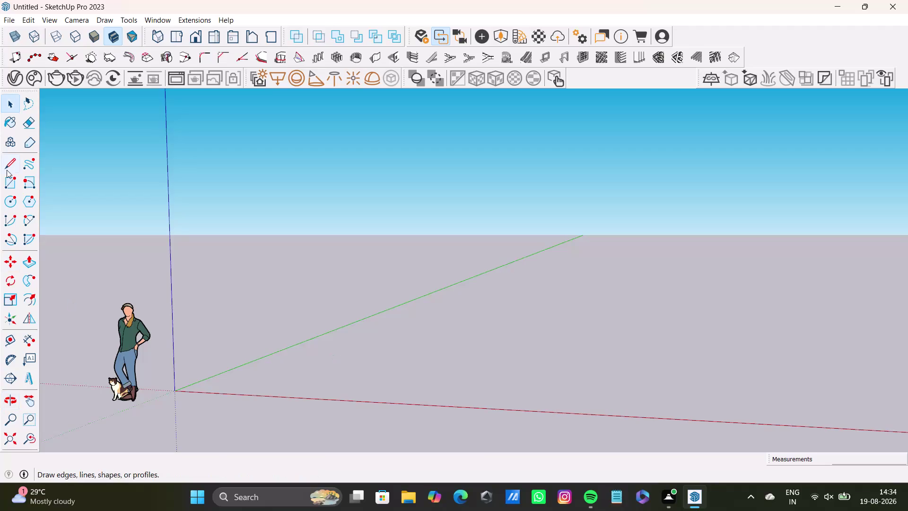
Start a rectangle at the origin on the ground plane.
click(11, 184)
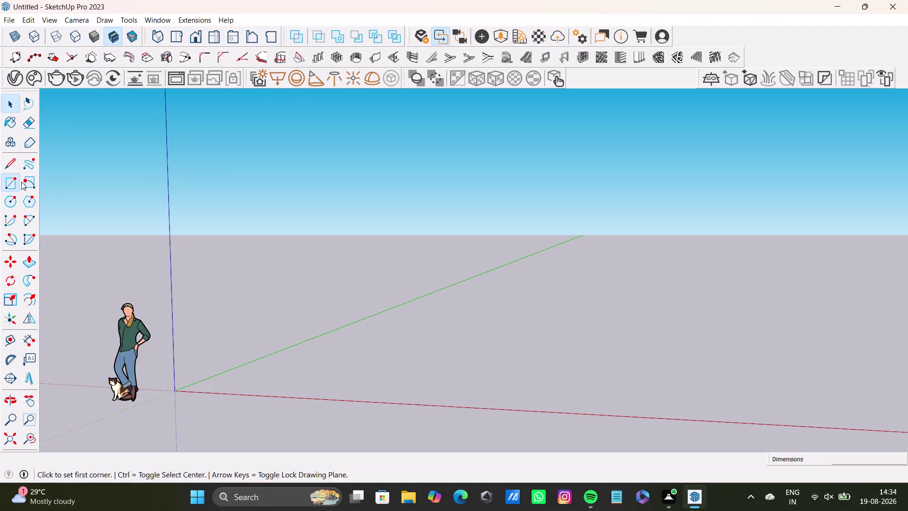
click(177, 389)
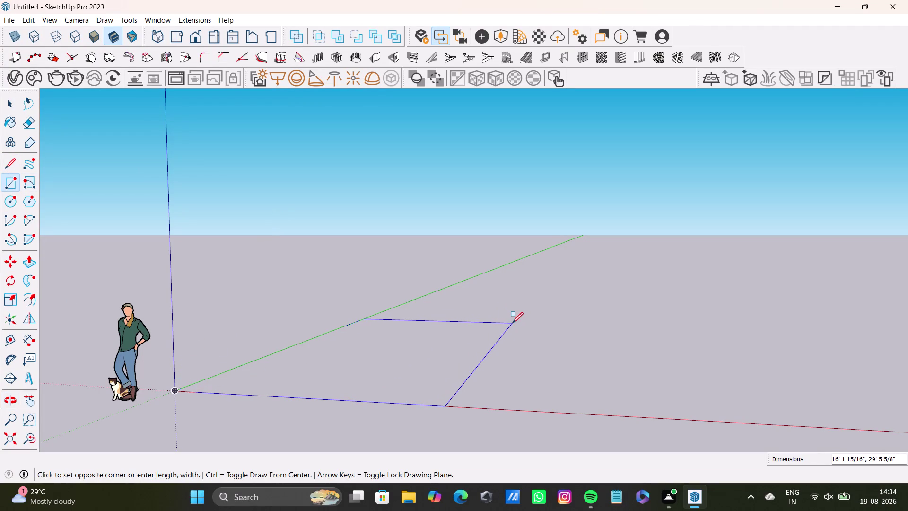
scroll(down, 3)
middle_drag(472, 320, 451, 393)
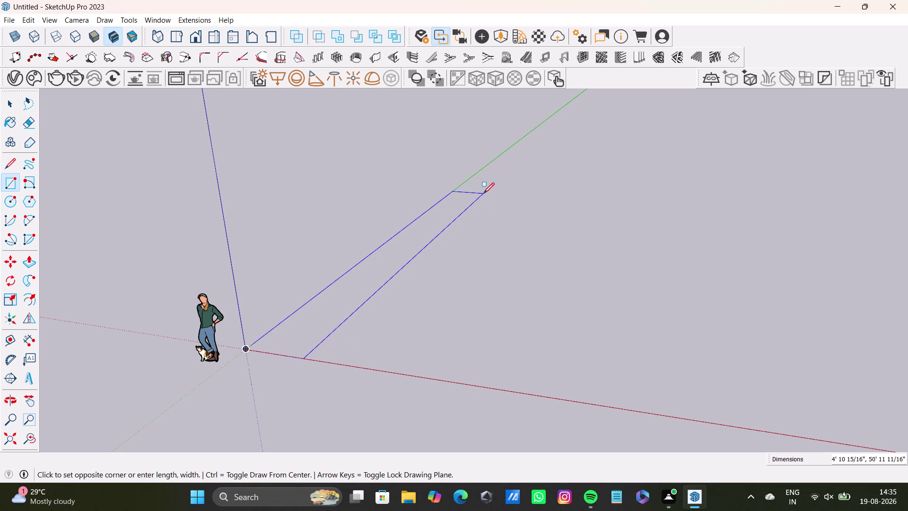
Size the rectangle by typing 12'7" in Measurements, then orbit to inspect it.
text(12)
key(apostrophe)
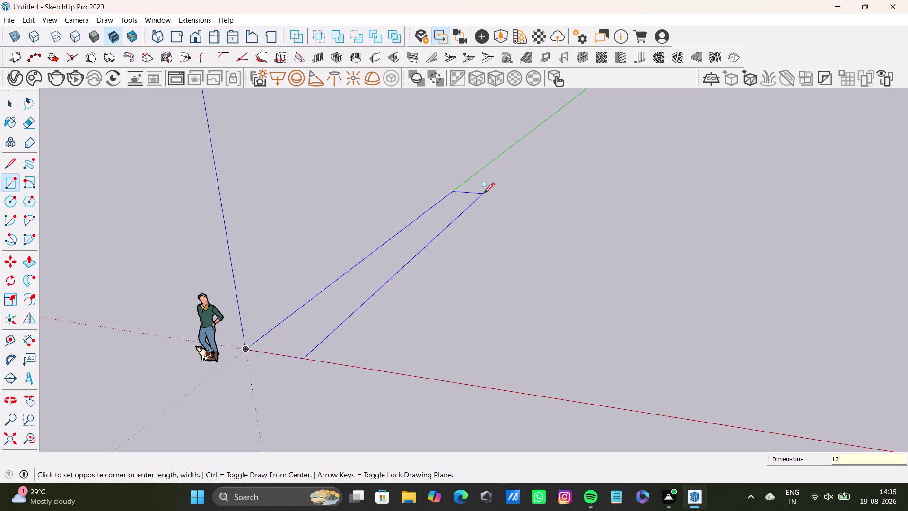
key(7)
key(shift+quotedbl)
key(Return)
key(space)
scroll(down, 3)
middle_drag(500, 260, 404, 358)
scroll(down, 3)
middle_drag(461, 263, 396, 378)
middle_drag(435, 368, 306, 329)
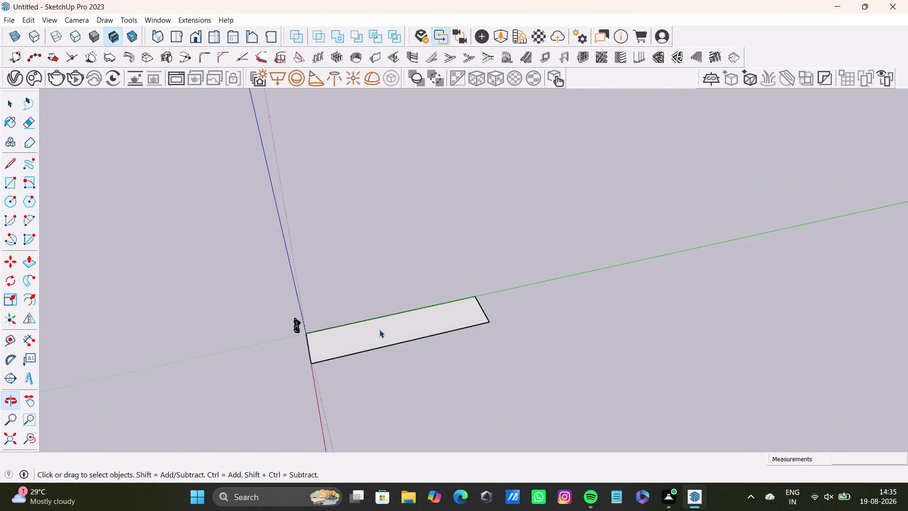
Orbit around the rectangular face to view it from above.
middle_drag(389, 333, 326, 287)
scroll(up, 3)
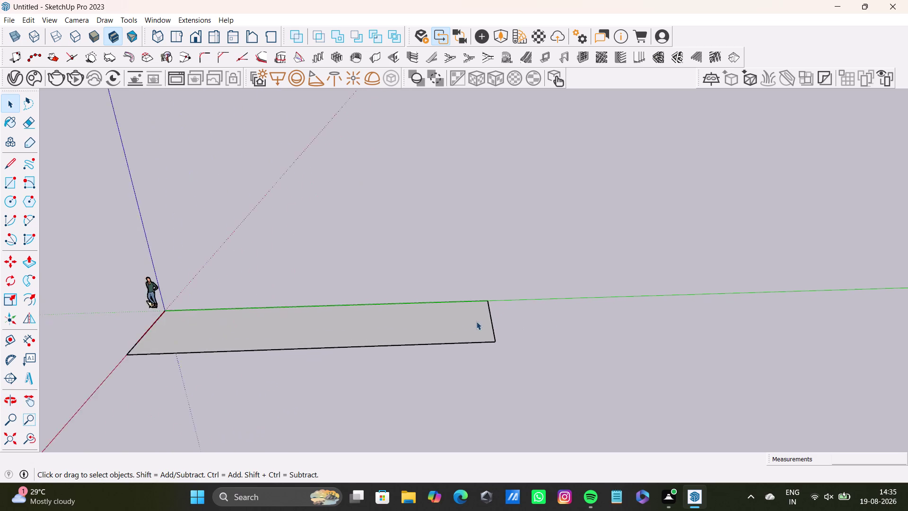
scroll(up, 3)
middle_drag(476, 321, 536, 312)
scroll(down, 3)
middle_drag(604, 348, 482, 358)
middle_drag(485, 342, 468, 376)
middle_drag(500, 371, 564, 353)
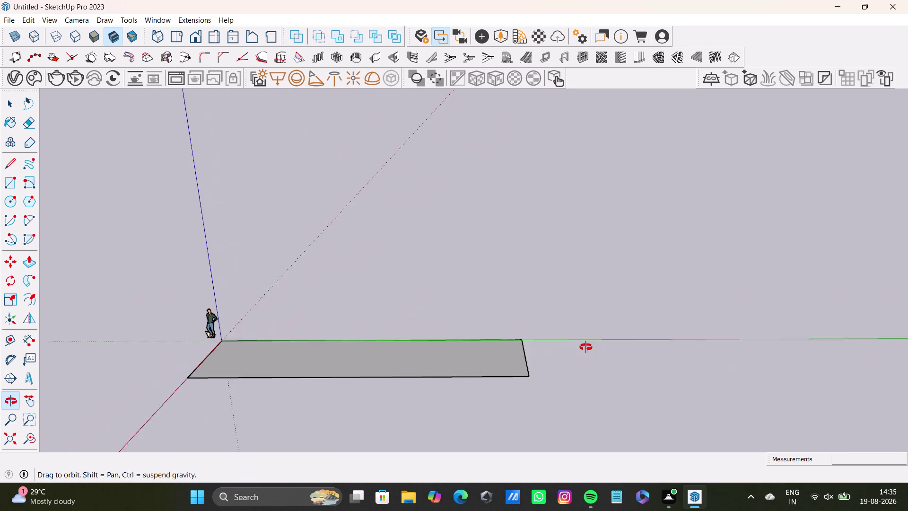
middle_drag(564, 353, 592, 365)
middle_drag(591, 359, 580, 400)
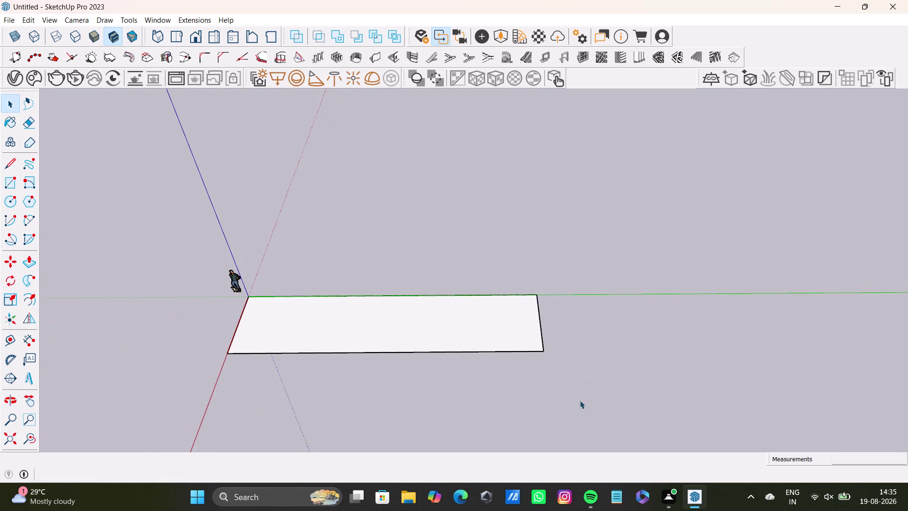
middle_drag(452, 336, 451, 399)
Measure the back edge with Tape Measure (about 50' 11 11/16"), then remove the rectangle.
click(13, 341)
scroll(up, 3)
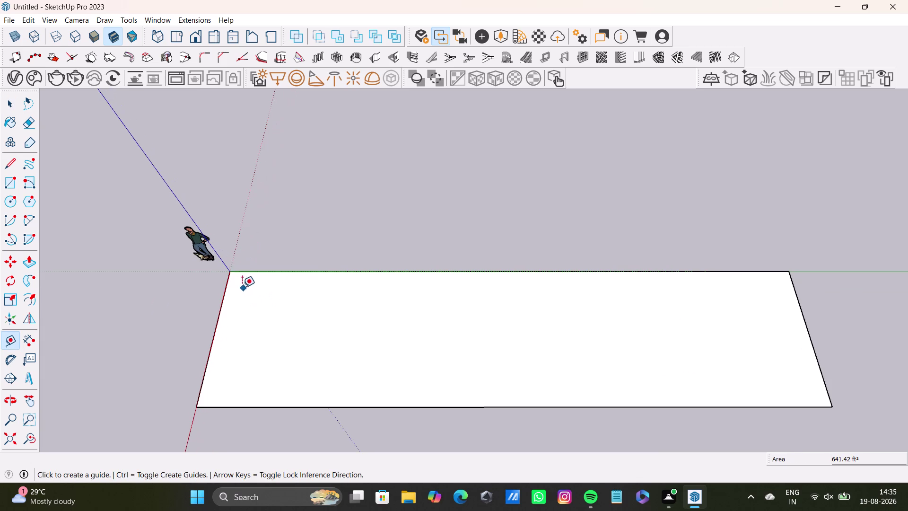
drag(228, 270, 233, 270)
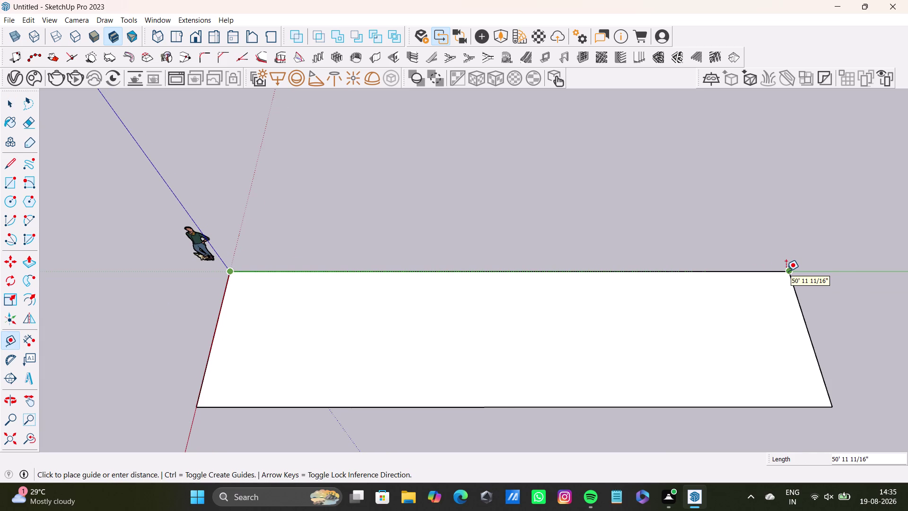
key(ctrl+z)
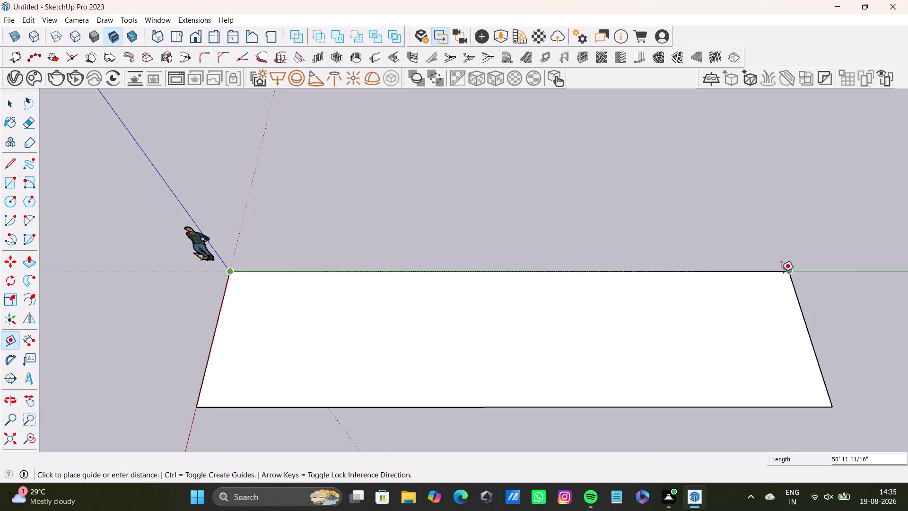
key(space)
scroll(down, 3)
middle_drag(383, 356, 323, 302)
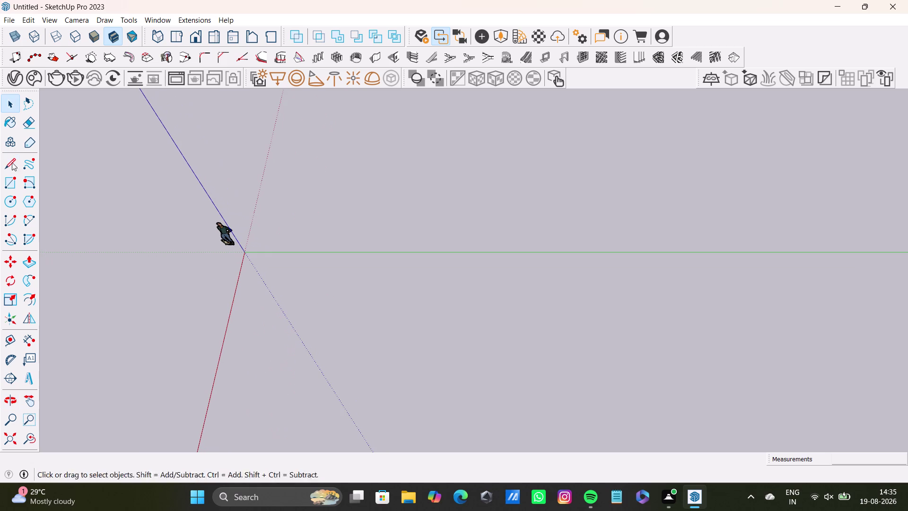
Trace four edges from the origin along green, toward the viewer, to red, and back.
click(12, 164)
scroll(up, 3)
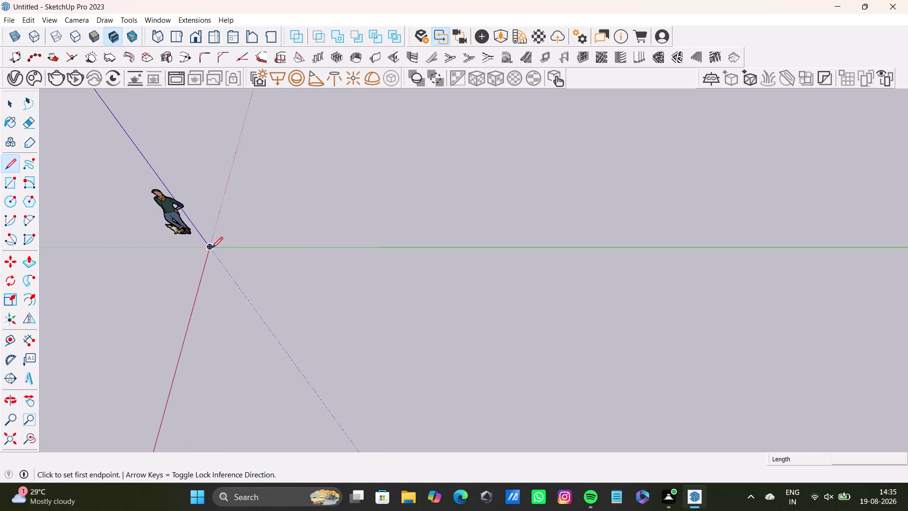
click(212, 248)
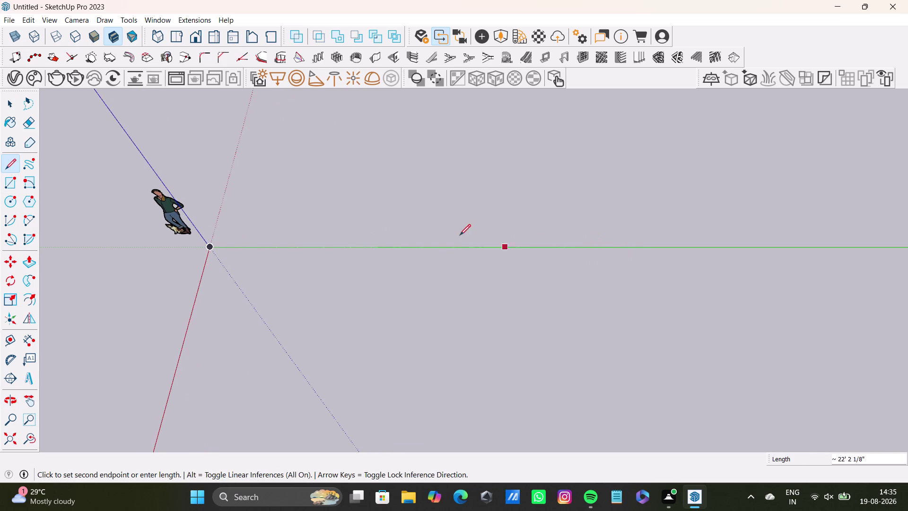
click(429, 248)
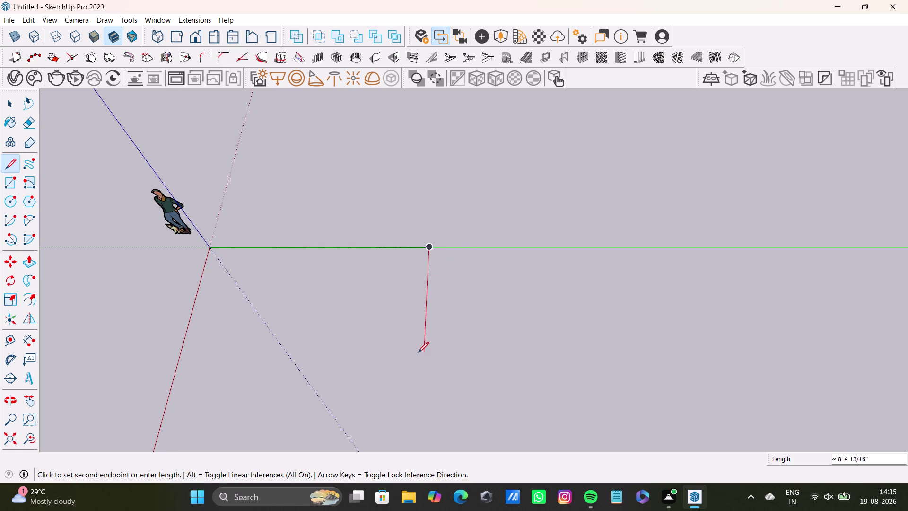
click(420, 353)
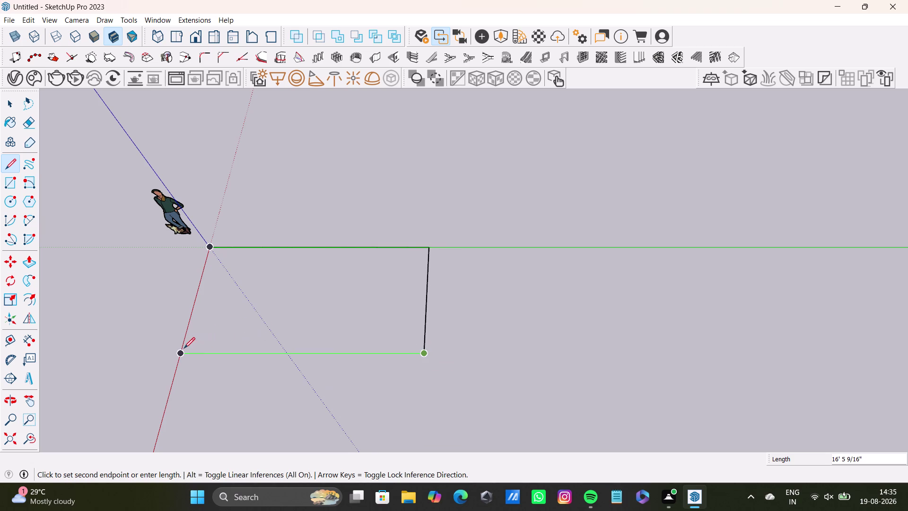
click(184, 348)
click(212, 253)
Select the new floor face and orbit around it.
key(space)
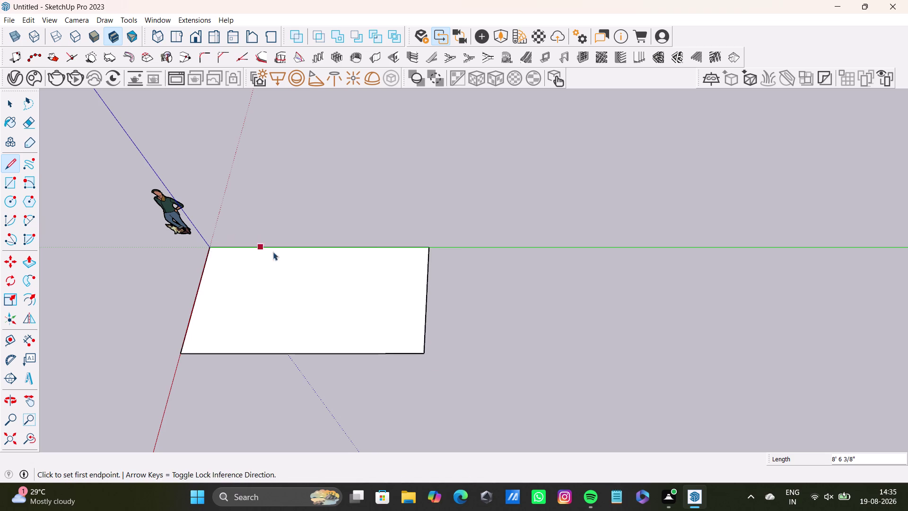
click(327, 282)
scroll(down, 3)
middle_drag(356, 306, 538, 300)
scroll(up, 3)
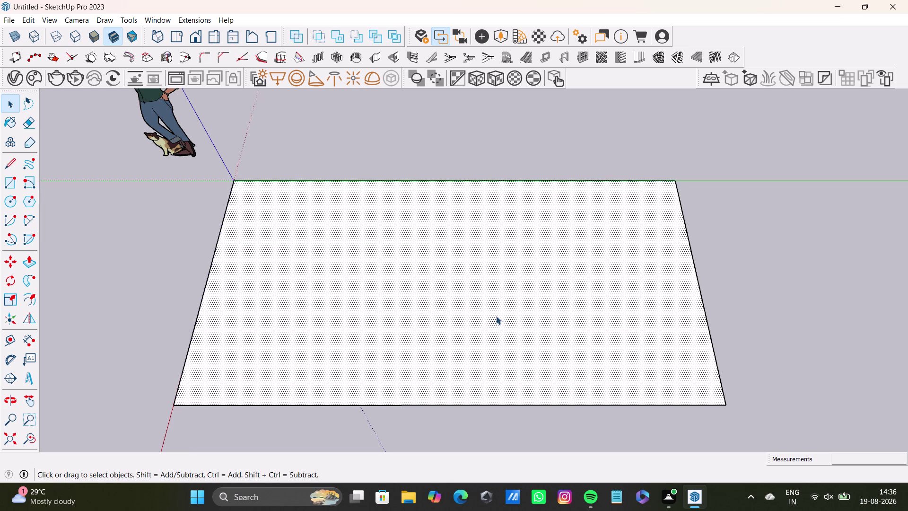
Zoom the view around the floor face, then activate the Tape Measure tool.
scroll(down, 3)
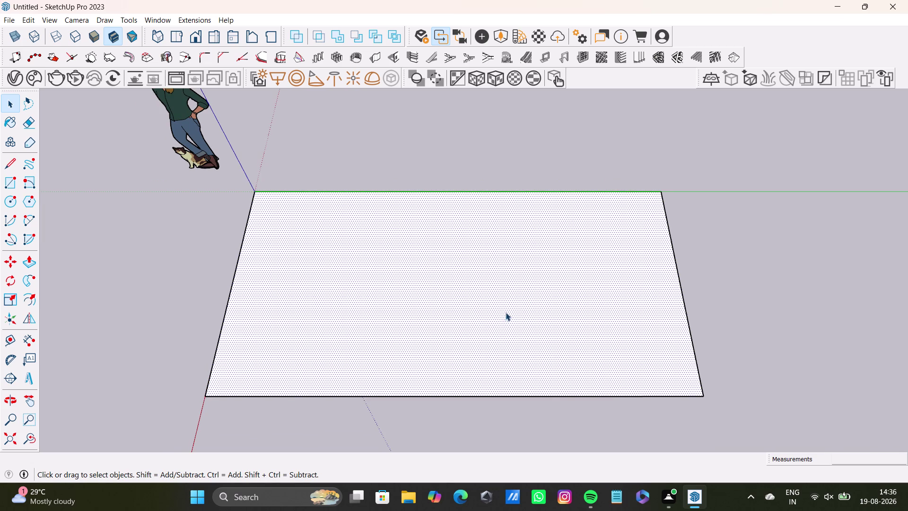
scroll(up, 3)
scroll(down, 3)
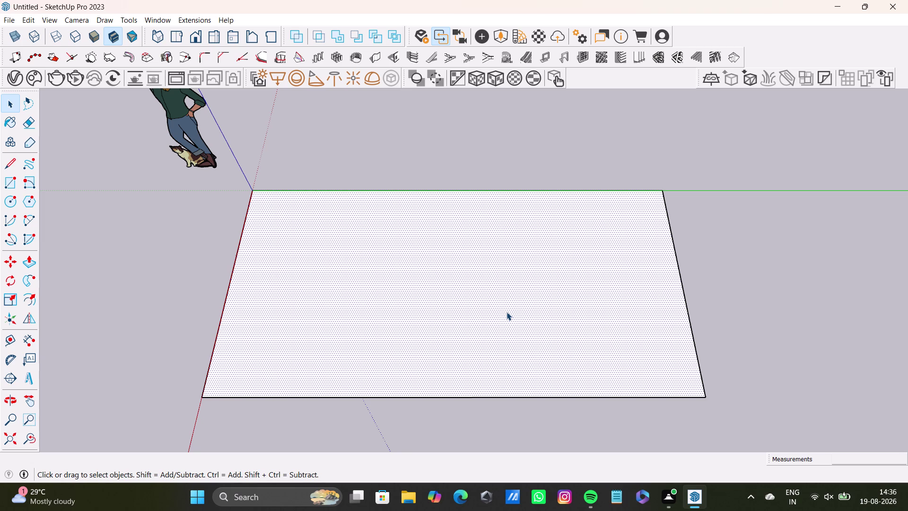
scroll(down, 3)
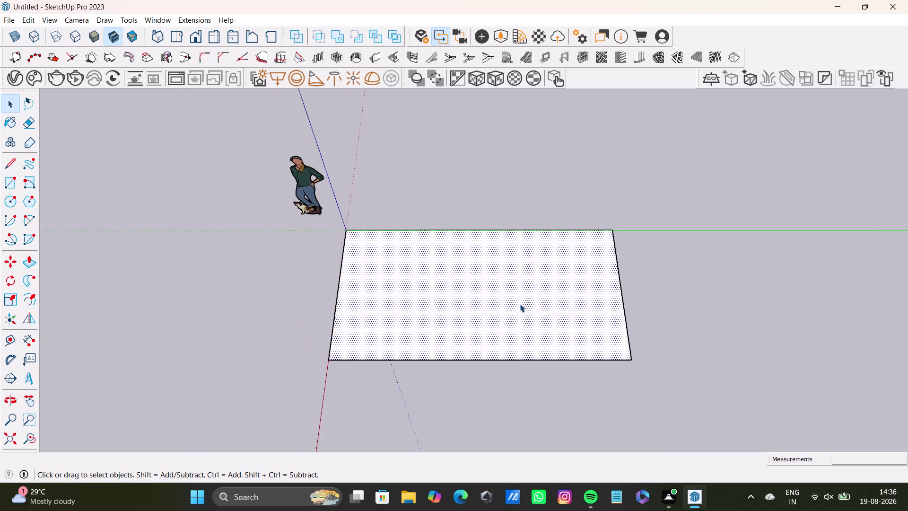
scroll(up, 3)
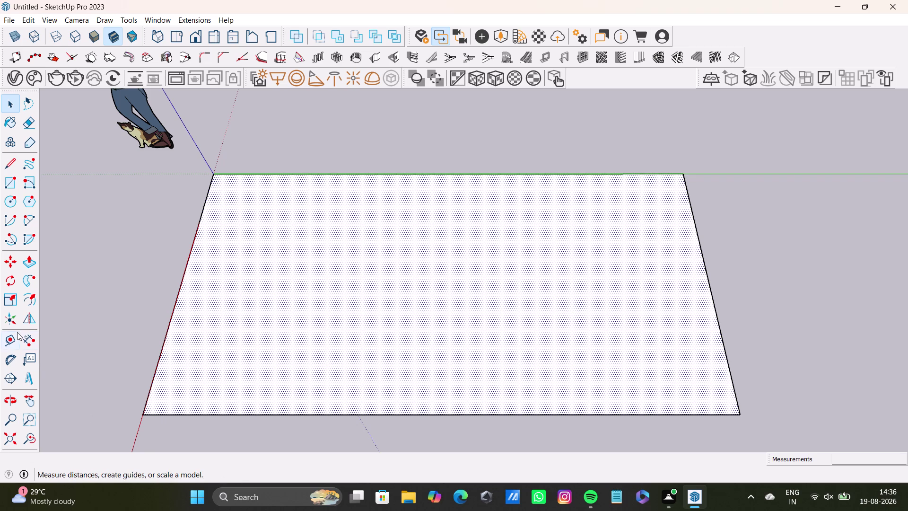
click(10, 345)
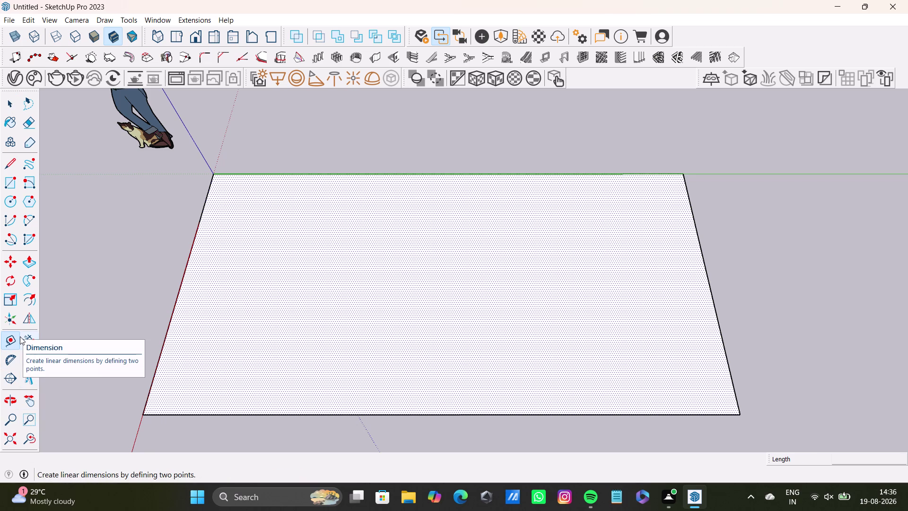
Offset the floor outline inward by 9", then undo that inset.
click(32, 299)
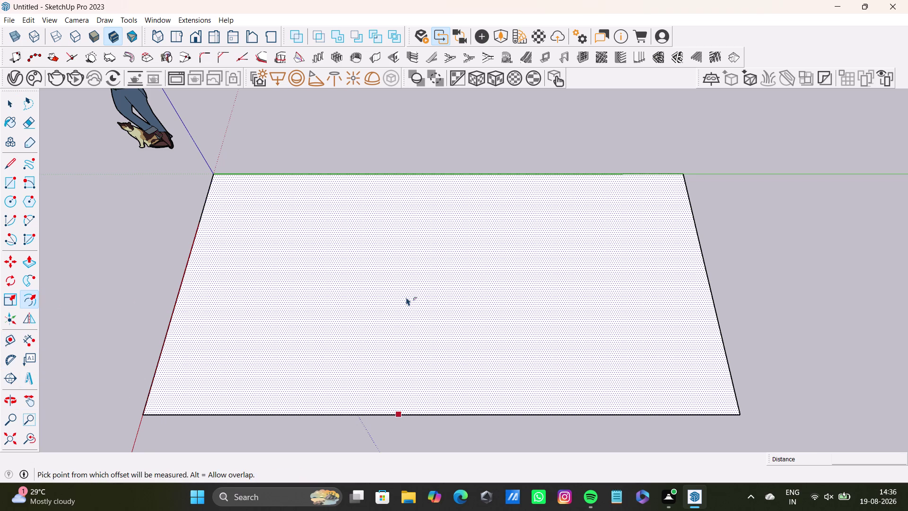
click(407, 297)
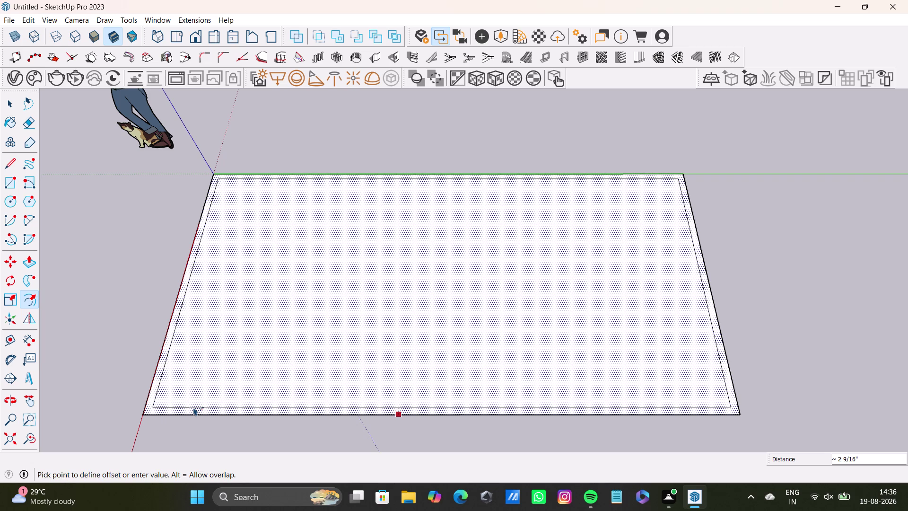
text(9")
key(Return)
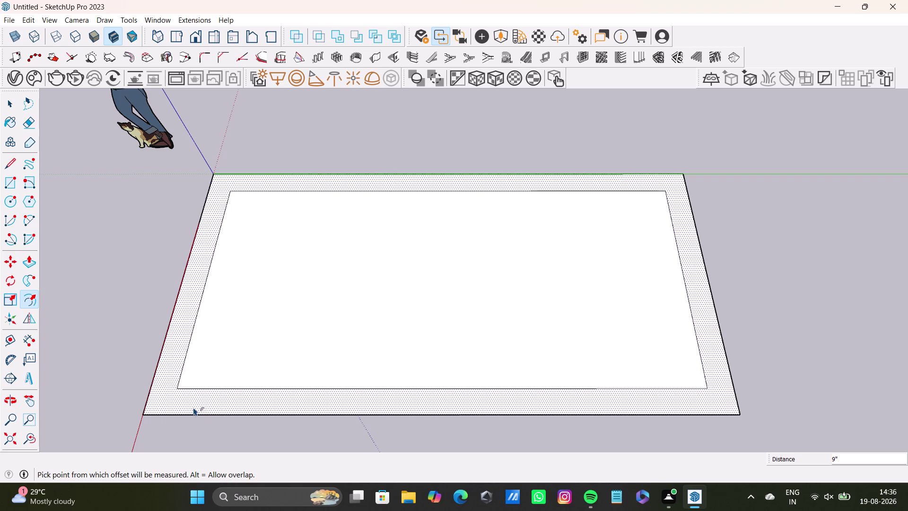
key(ctrl+z)
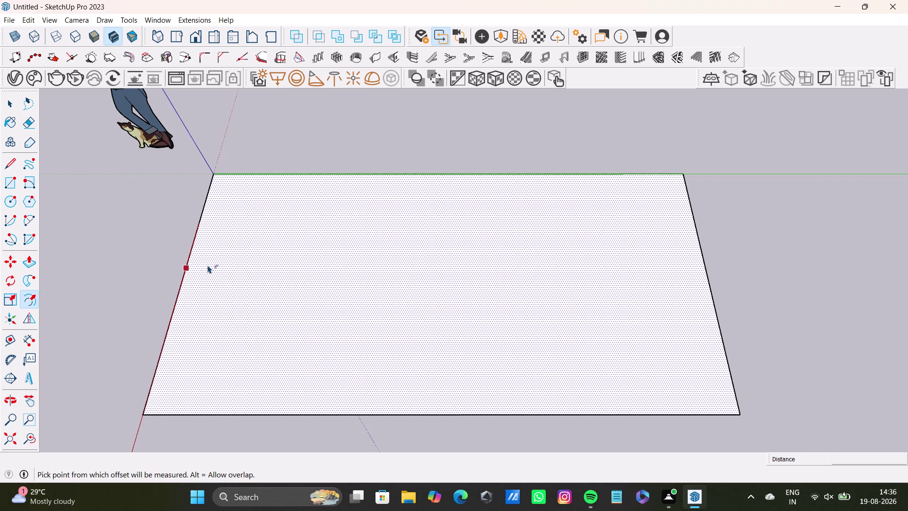
Inset the floor outline again at a smaller distance and square up the view.
click(412, 297)
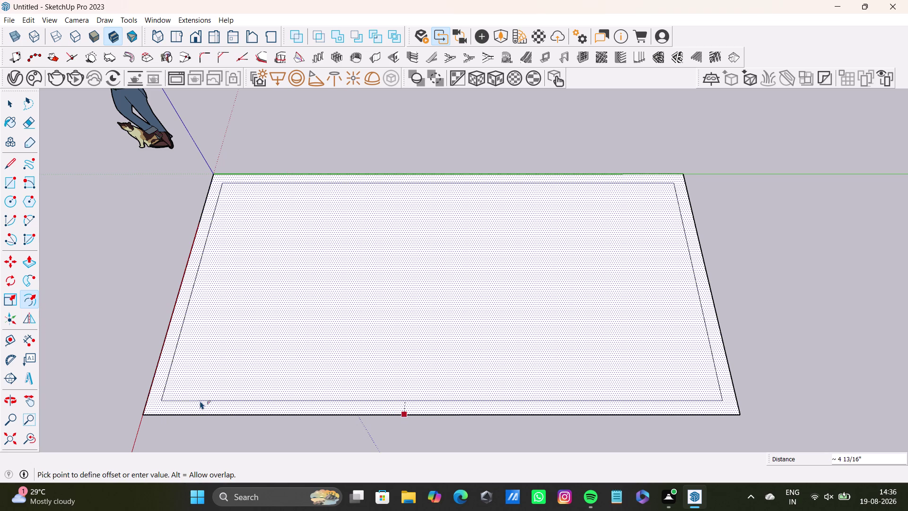
click(200, 401)
key(space)
scroll(down, 3)
middle_drag(288, 292, 306, 354)
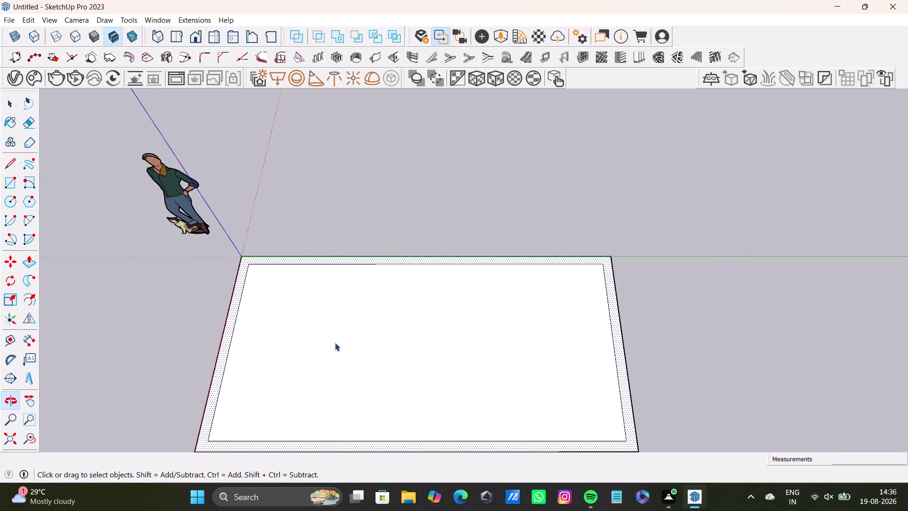
middle_drag(335, 343, 328, 334)
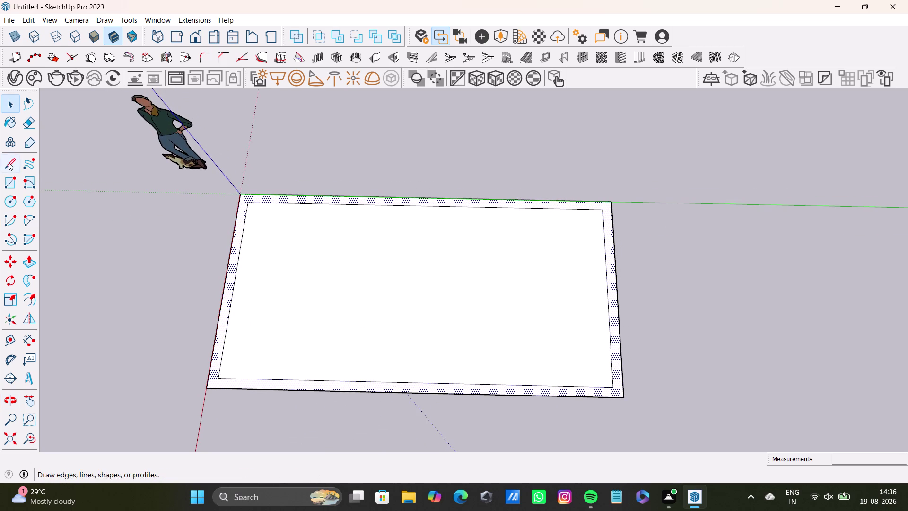
Draw short edges at the back-left and back-right corners to split off the back strip.
click(9, 163)
scroll(up, 3)
click(275, 211)
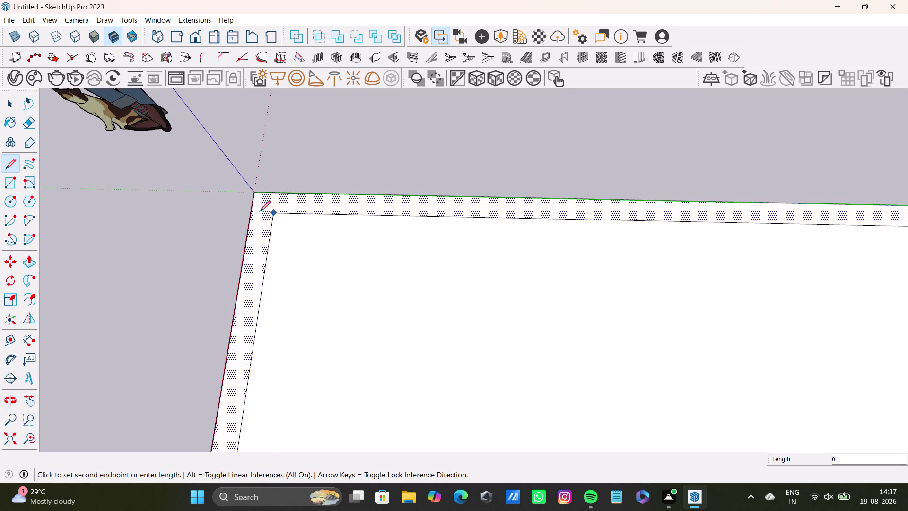
click(250, 212)
key(space)
click(7, 164)
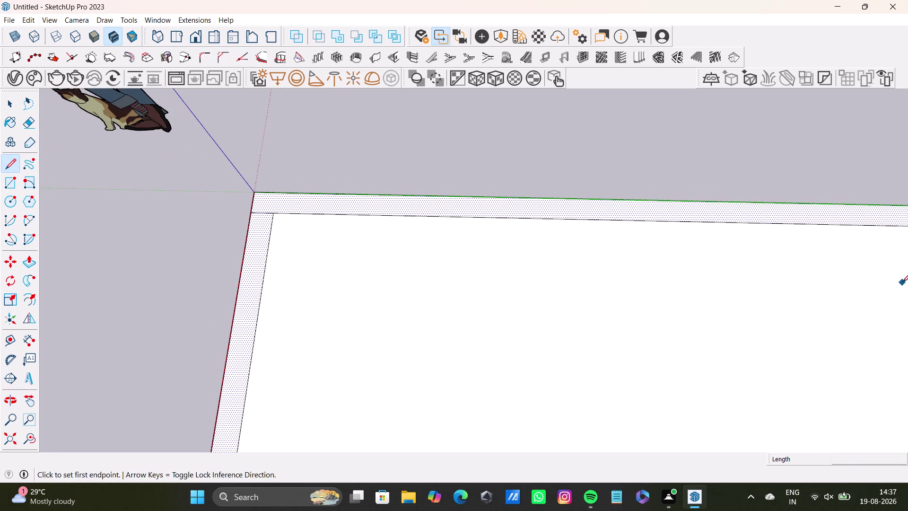
scroll(down, 3)
middle_drag(860, 282, 422, 256)
scroll(up, 3)
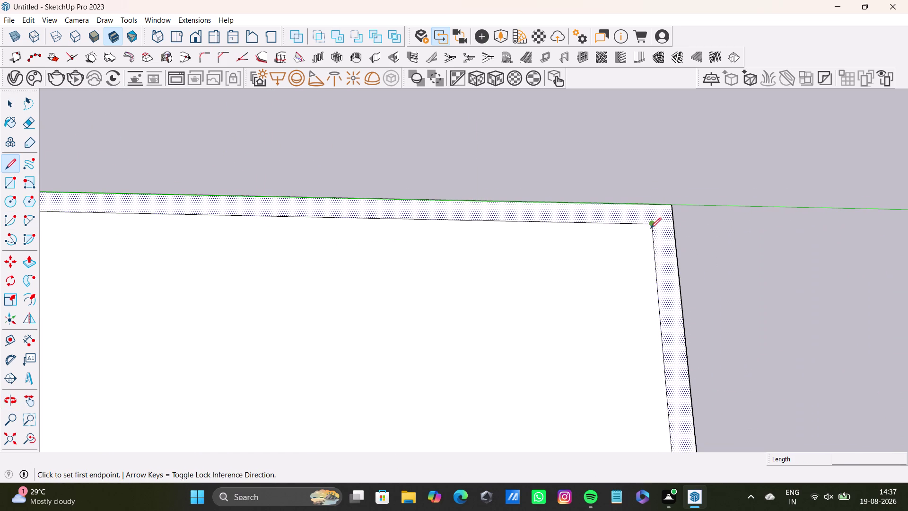
click(650, 225)
click(673, 221)
key(space)
Orbit toward the back of the slab and select the narrow back strip.
scroll(down, 3)
middle_drag(360, 269, 418, 261)
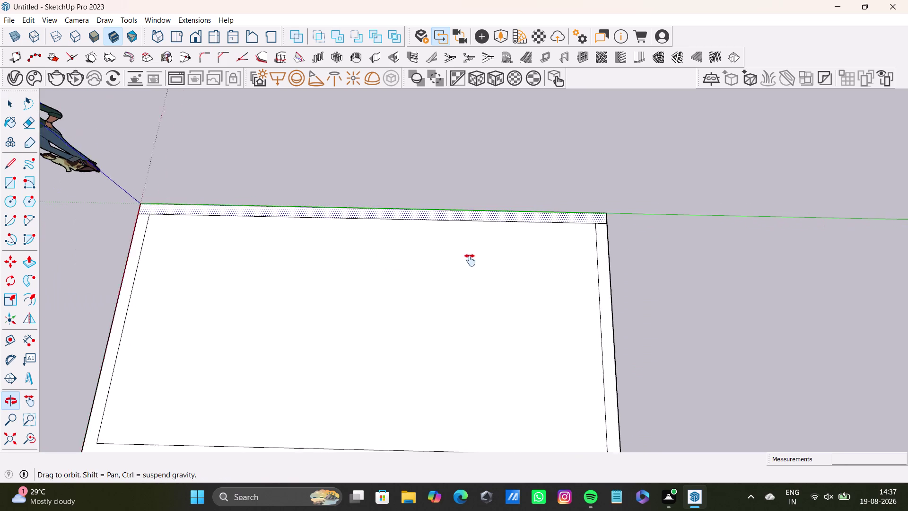
middle_drag(419, 261, 479, 260)
click(495, 216)
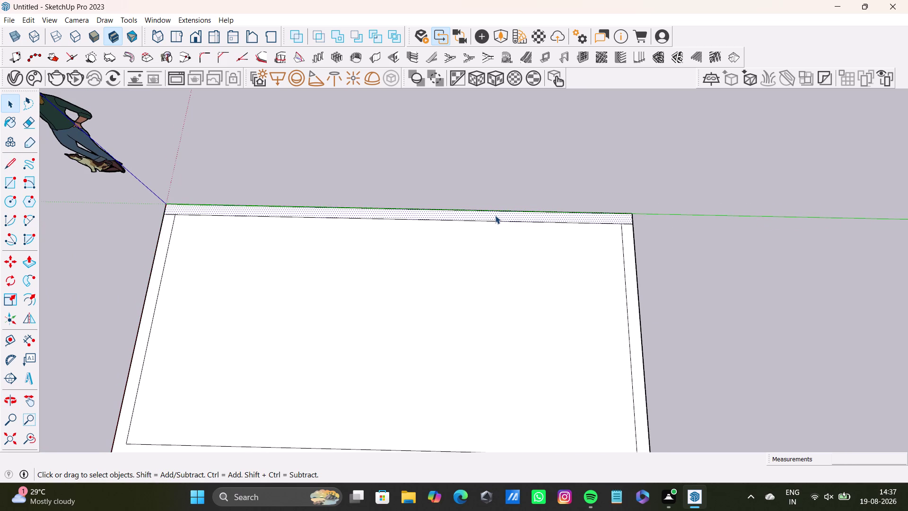
Push/Pull the back strip up into a 10' tall wall.
key(p)
drag(495, 215, 349, 110)
middle_drag(394, 162, 417, 316)
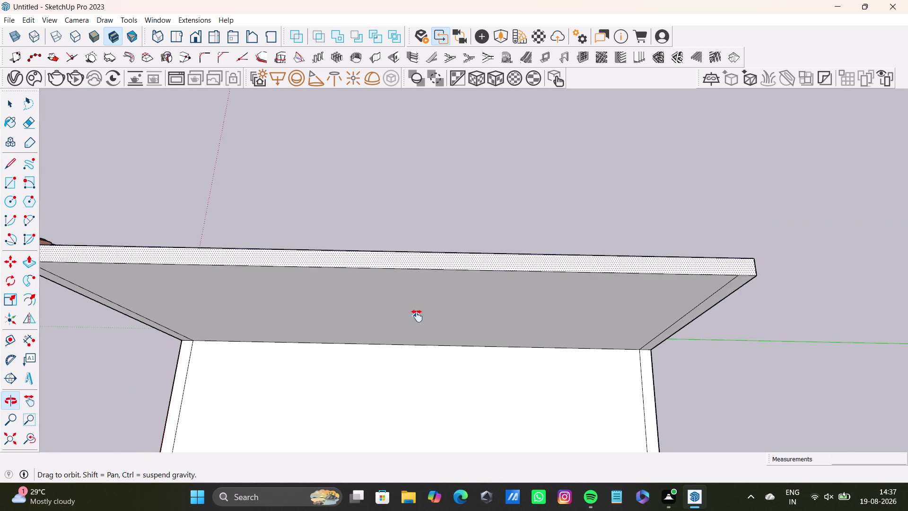
middle_drag(418, 316, 417, 316)
drag(425, 262, 408, 238)
text(10')
key(Return)
scroll(down, 3)
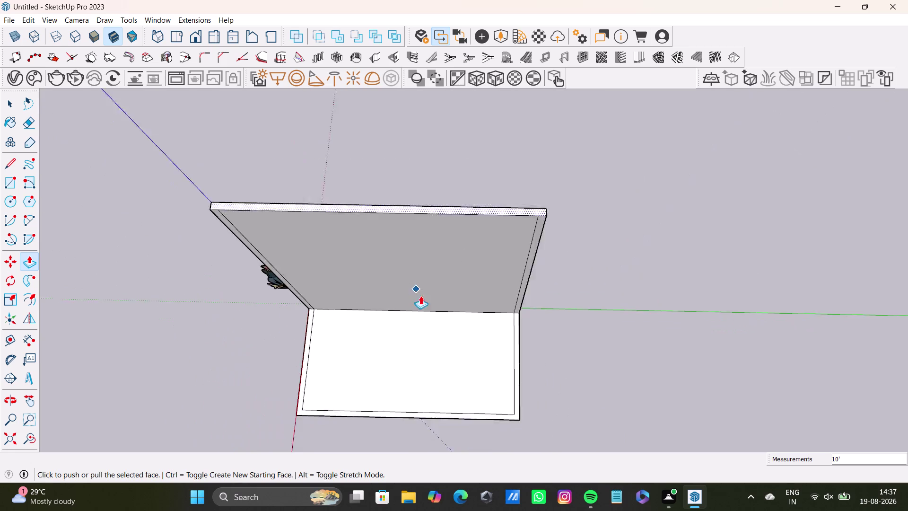
middle_drag(426, 308, 595, 196)
scroll(down, 3)
Orbit around the wall and floor, then return to the Select tool.
middle_drag(498, 327, 518, 187)
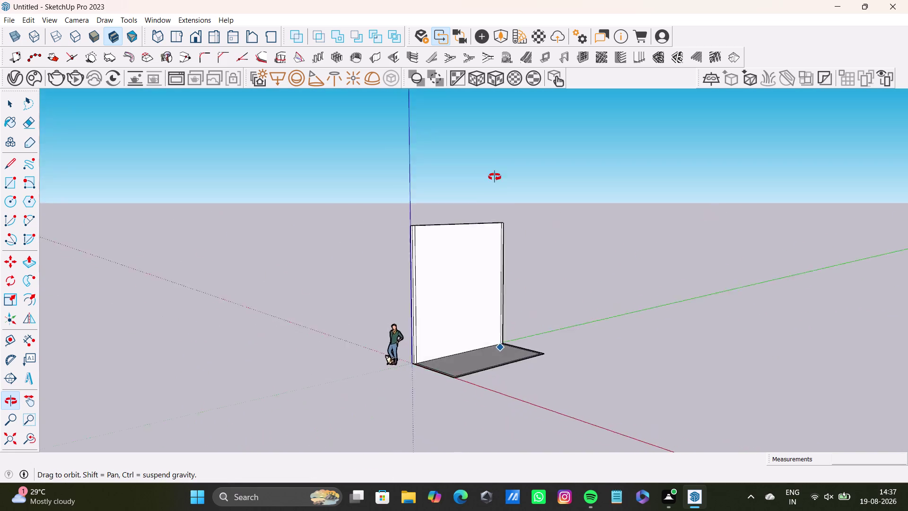
middle_drag(518, 187, 401, 188)
scroll(up, 3)
middle_drag(463, 311, 543, 303)
key(space)
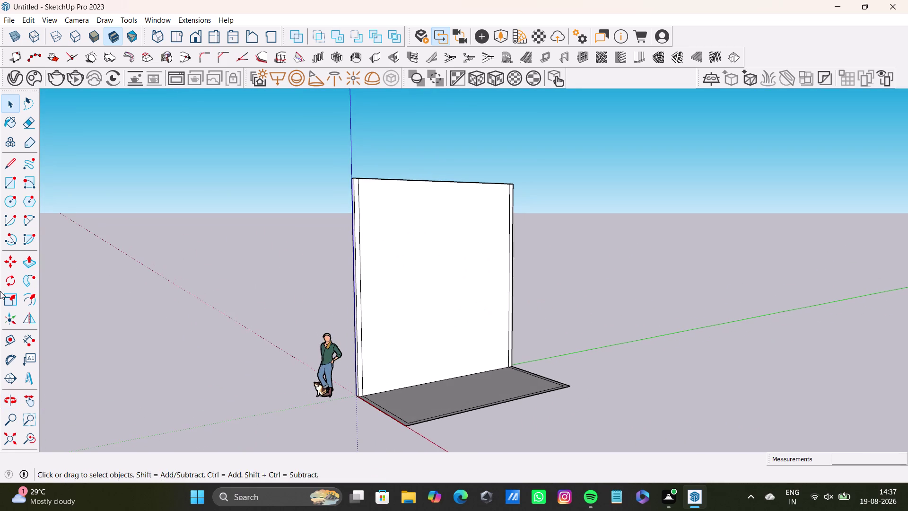
Start a guide from the wall's left edge, cancel it, and undo the wall extrusion.
click(1, 338)
click(8, 340)
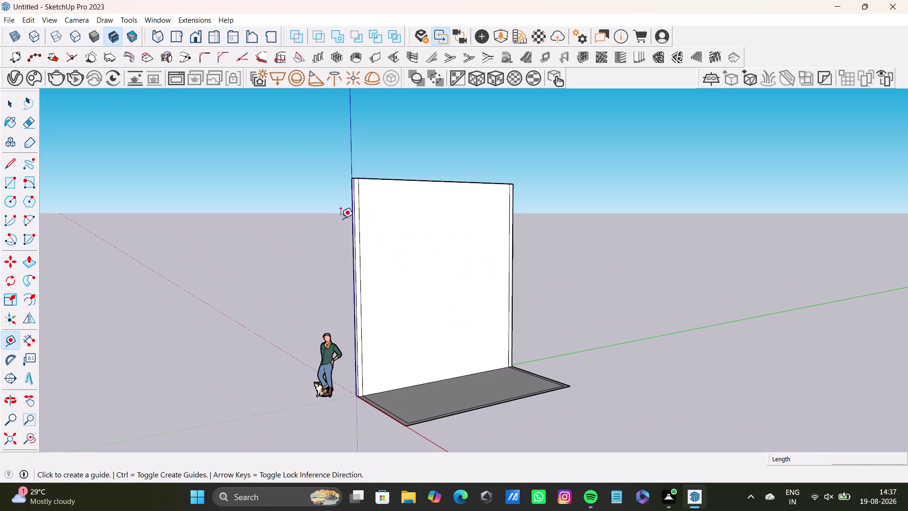
click(359, 178)
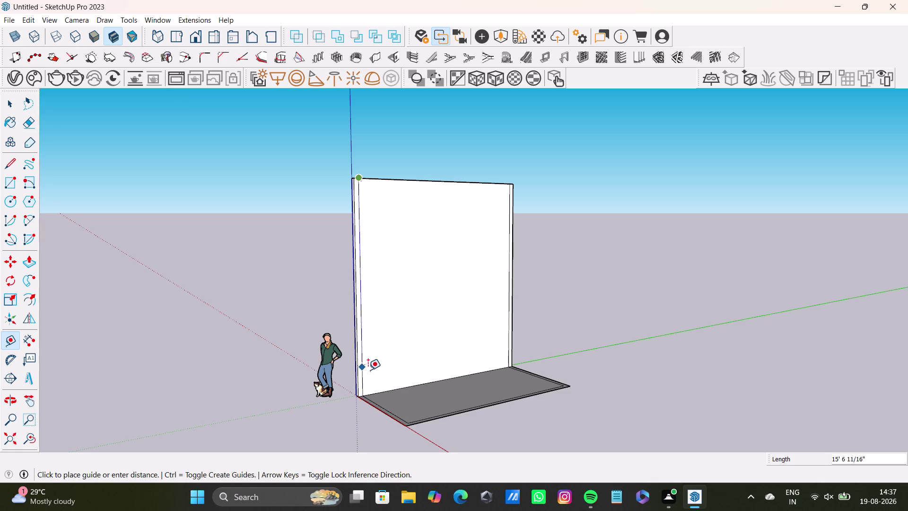
key(space)
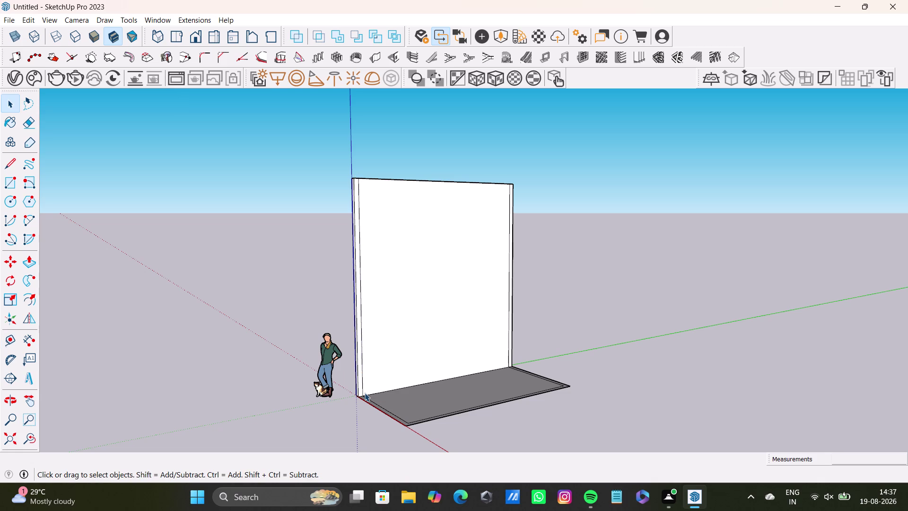
key(ctrl+z)
scroll(down, 3)
scroll(up, 3)
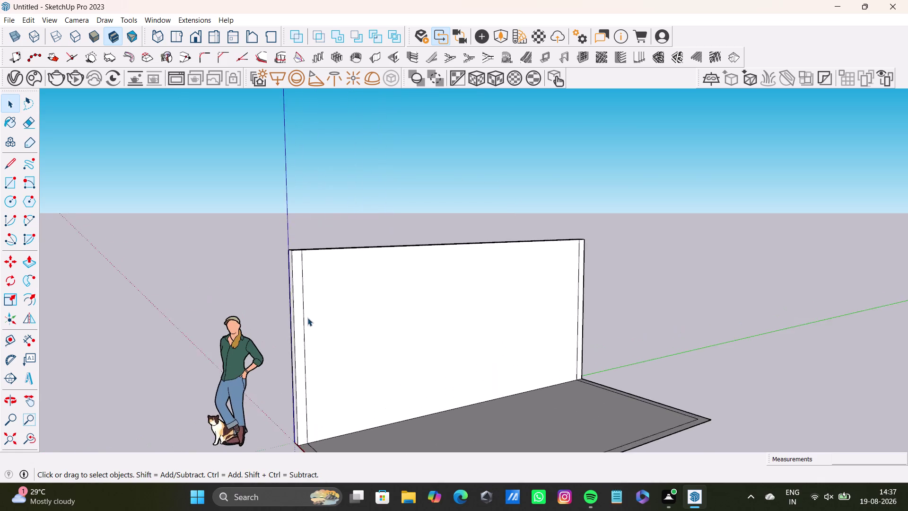
scroll(up, 3)
Start another guide from the wall's top corner, cancel it, and orbit around the model.
click(9, 339)
scroll(up, 3)
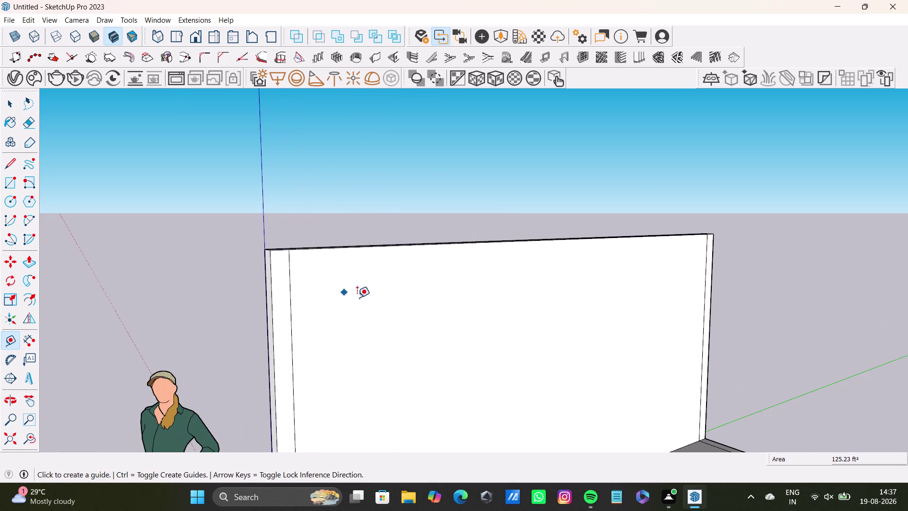
middle_drag(361, 298, 351, 222)
click(274, 165)
scroll(down, 3)
middle_drag(308, 319, 308, 318)
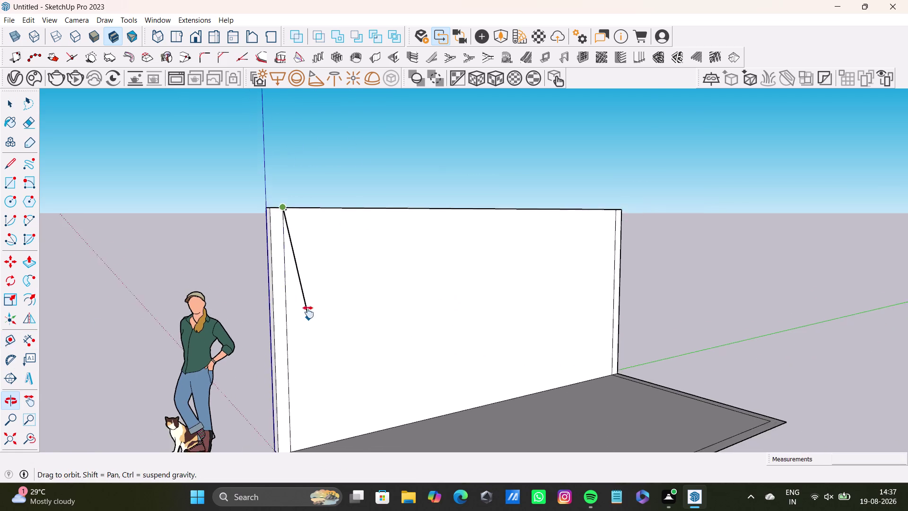
middle_drag(308, 318, 300, 235)
key(space)
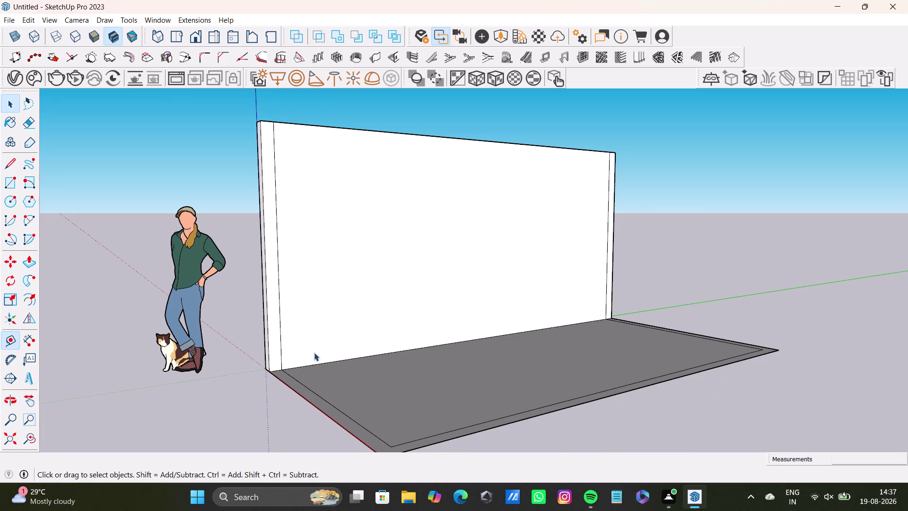
scroll(down, 3)
middle_drag(461, 300, 448, 362)
Undo the earlier back wall extrusion and orbit to view the slab's back edge.
key(ctrl+z)
scroll(down, 3)
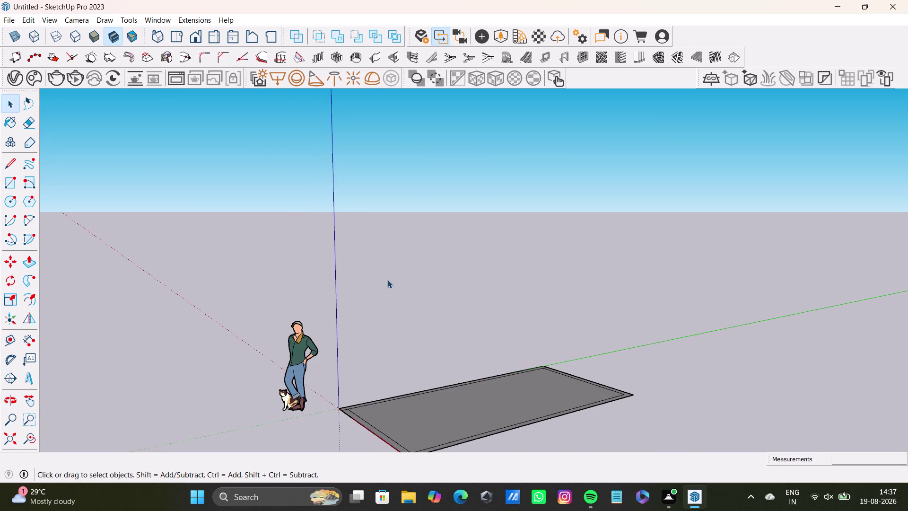
middle_drag(428, 312, 267, 392)
scroll(up, 3)
middle_drag(454, 341, 447, 417)
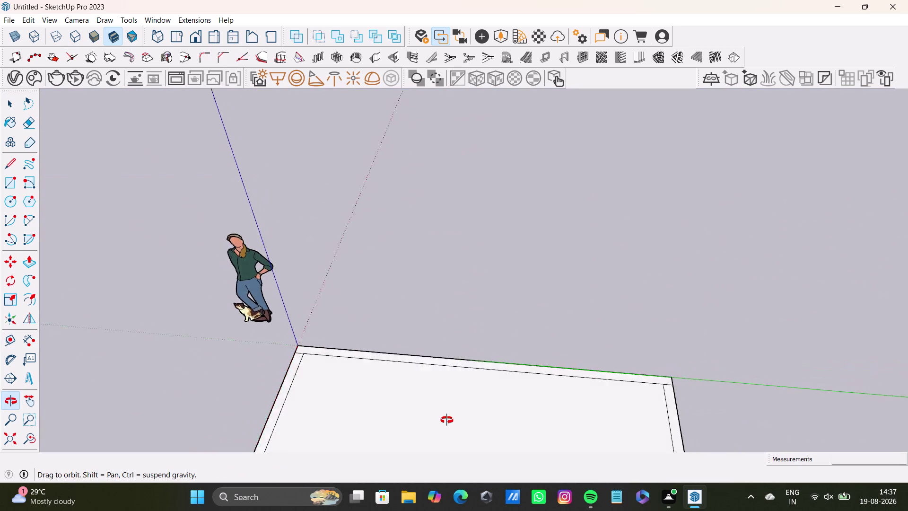
middle_drag(448, 417, 445, 424)
scroll(down, 3)
middle_drag(454, 393, 443, 330)
scroll(up, 3)
scroll(down, 3)
middle_drag(433, 367, 432, 381)
middle_drag(454, 369, 451, 406)
scroll(up, 3)
Push/pull the back-edge strip upward into a roughly sized wall and adjust its height.
click(533, 290)
key(p)
drag(532, 289, 516, 257)
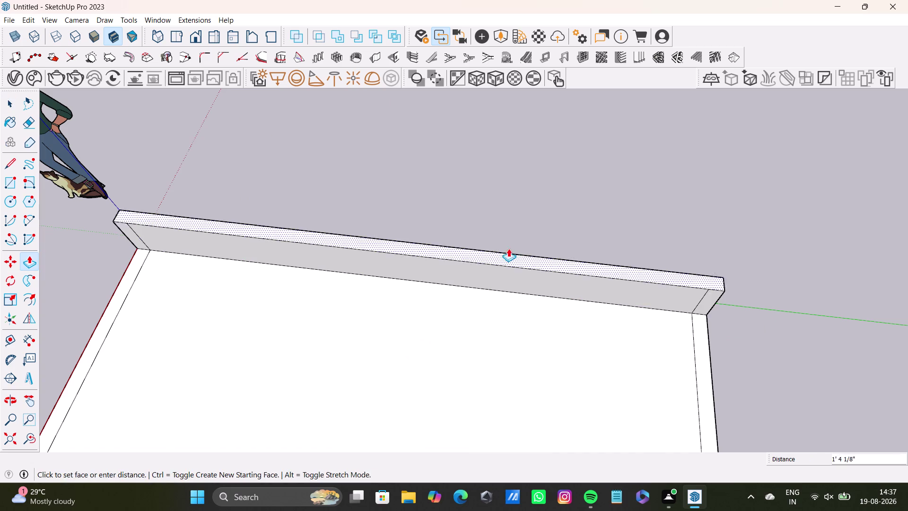
drag(515, 257, 474, 143)
scroll(down, 3)
middle_drag(477, 226, 536, 217)
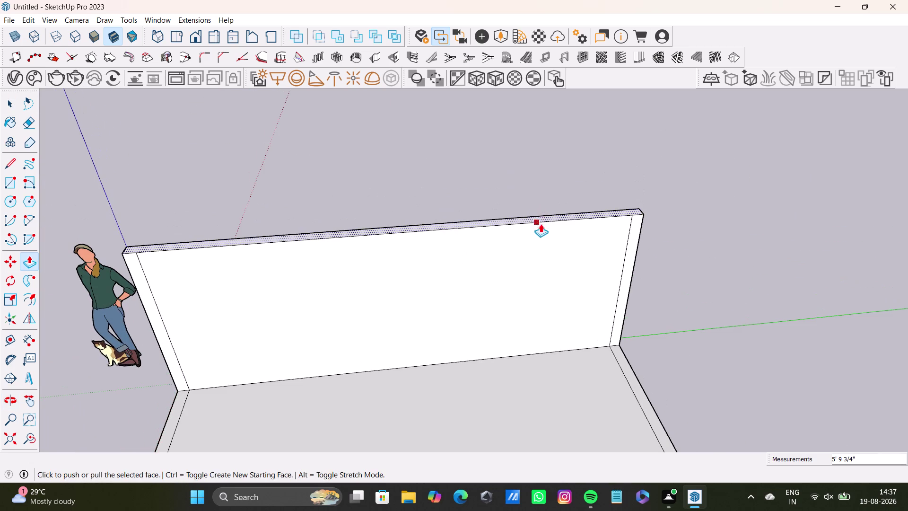
scroll(up, 3)
middle_drag(417, 229, 398, 233)
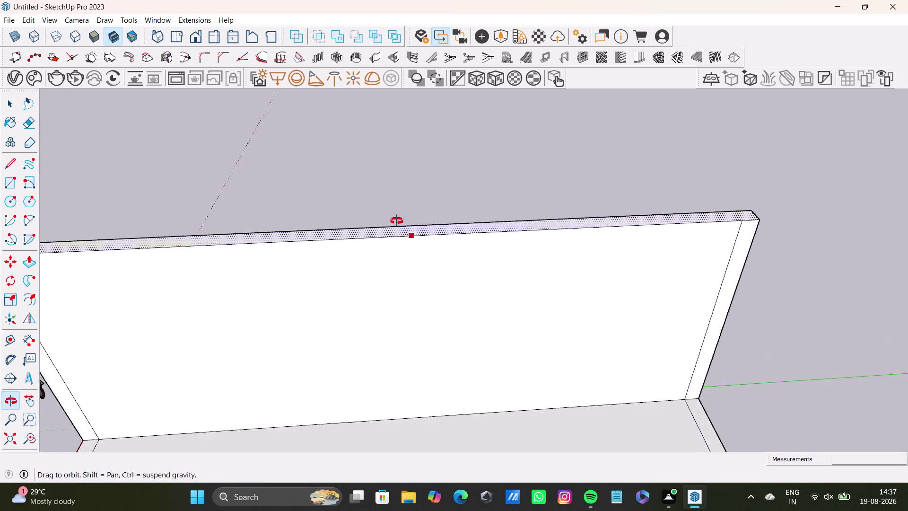
middle_drag(399, 232, 397, 200)
drag(430, 212, 414, 129)
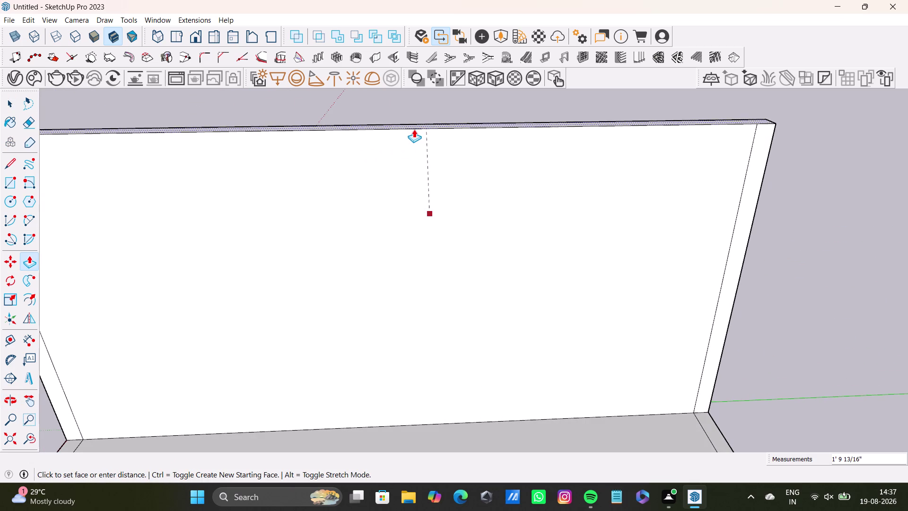
drag(414, 129, 414, 128)
scroll(down, 3)
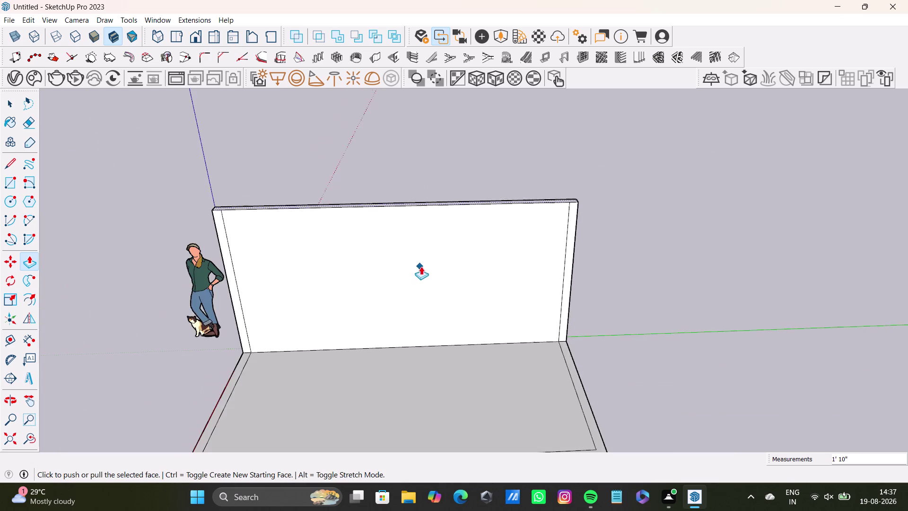
middle_drag(443, 262, 409, 349)
middle_drag(435, 315, 494, 295)
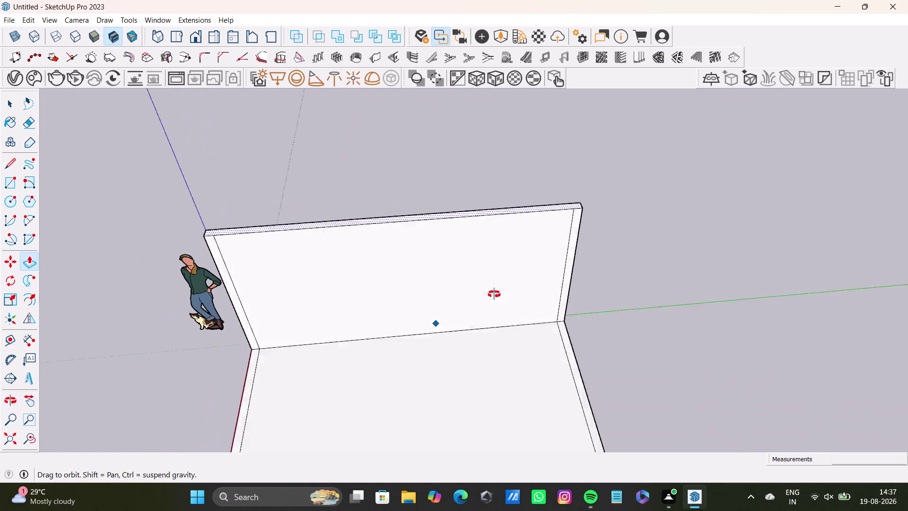
middle_drag(495, 294, 518, 287)
Undo the rough wall and re-extrude the back-edge strip to exactly 10'.
key(ctrl+z)
key(ctrl+z)
drag(403, 337, 403, 336)
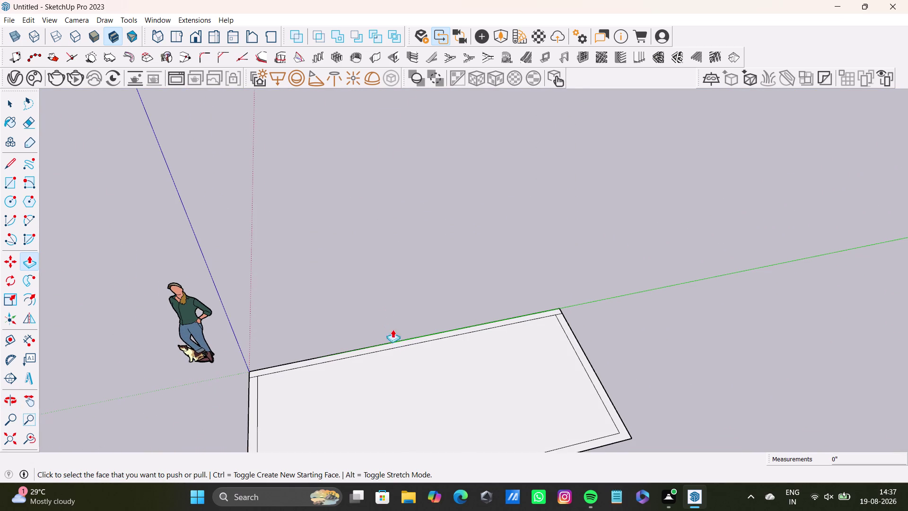
drag(402, 336, 384, 326)
click(395, 344)
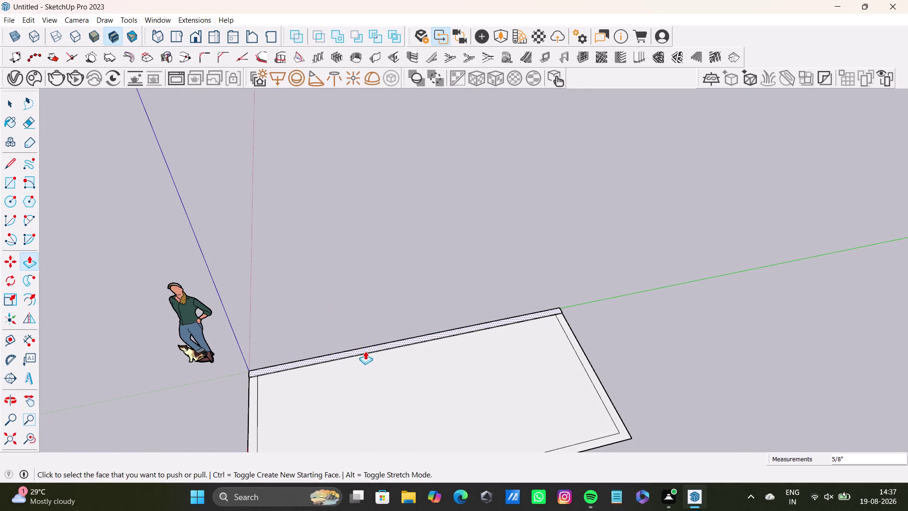
drag(371, 346, 307, 289)
text(10')
key(Return)
key(space)
scroll(down, 3)
middle_drag(409, 372, 509, 249)
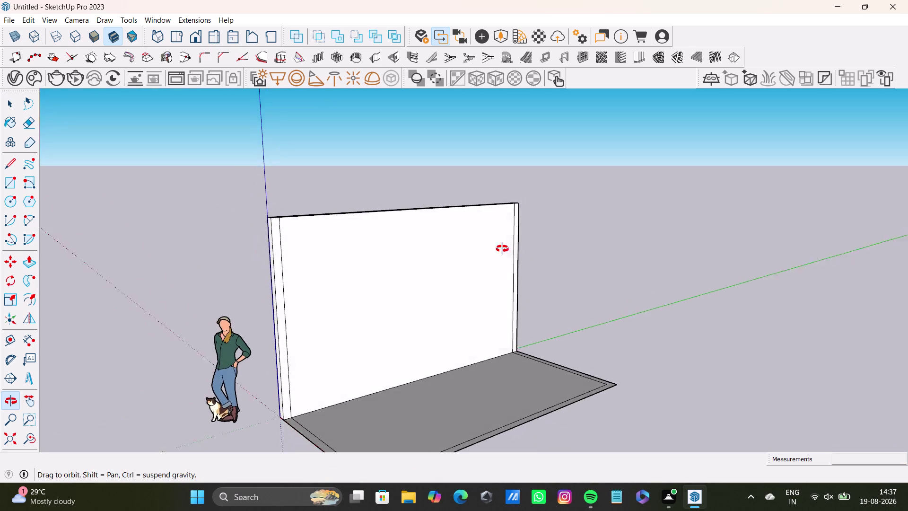
Place a Tape Measure guide off the wall's top edge, slightly below it.
middle_drag(509, 249, 471, 235)
scroll(up, 3)
middle_drag(475, 285, 510, 233)
middle_drag(496, 242, 459, 255)
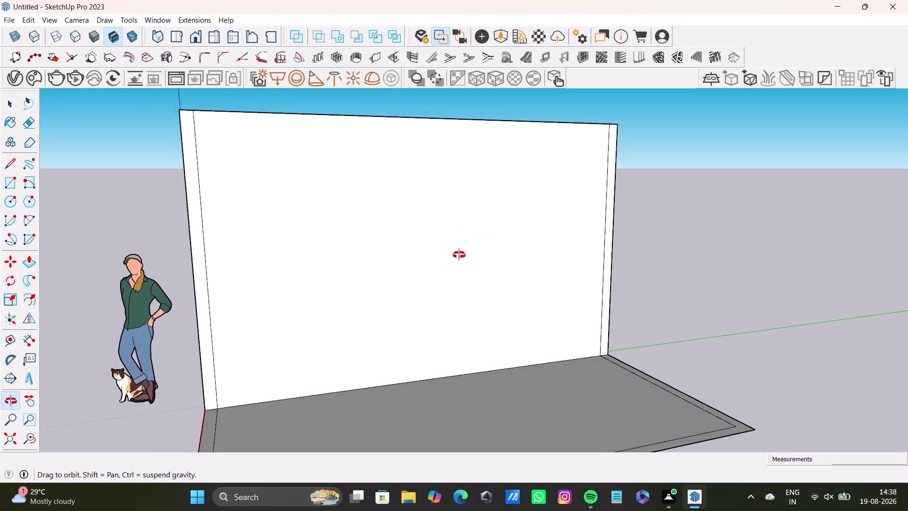
middle_drag(459, 255, 443, 226)
click(10, 334)
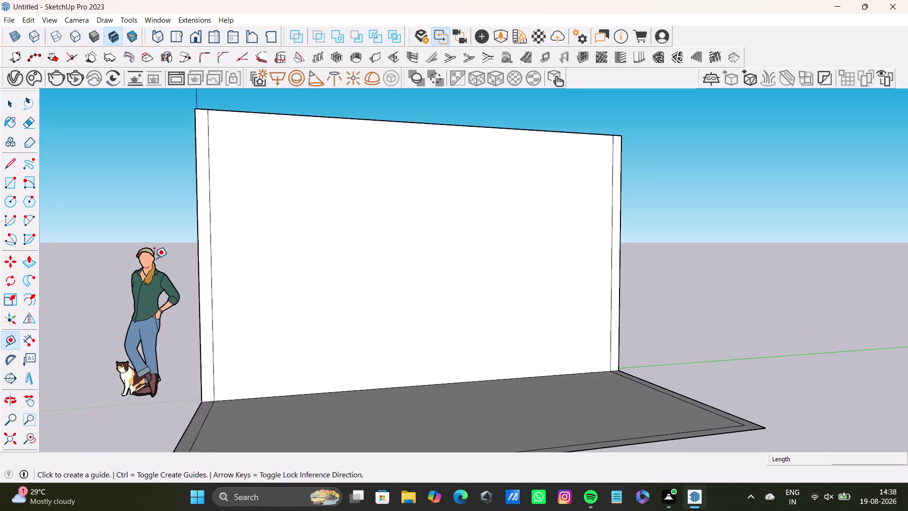
click(291, 114)
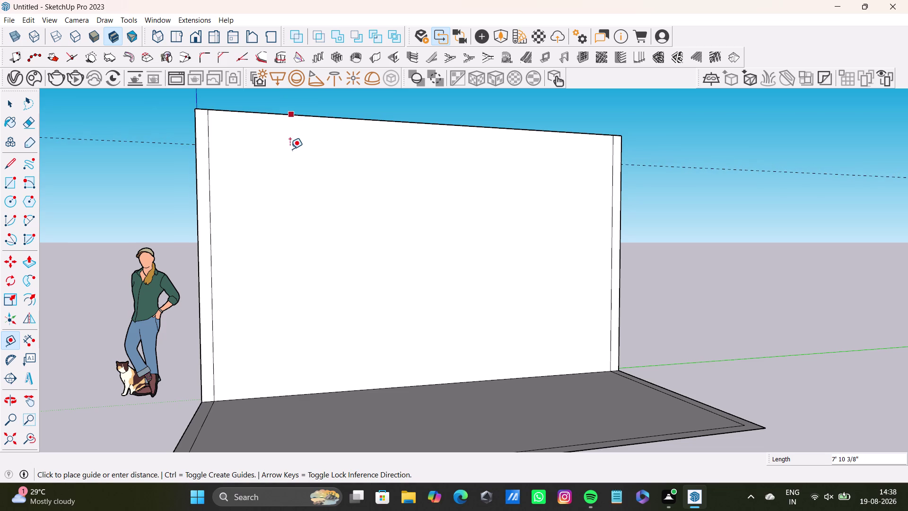
key(Up)
click(287, 133)
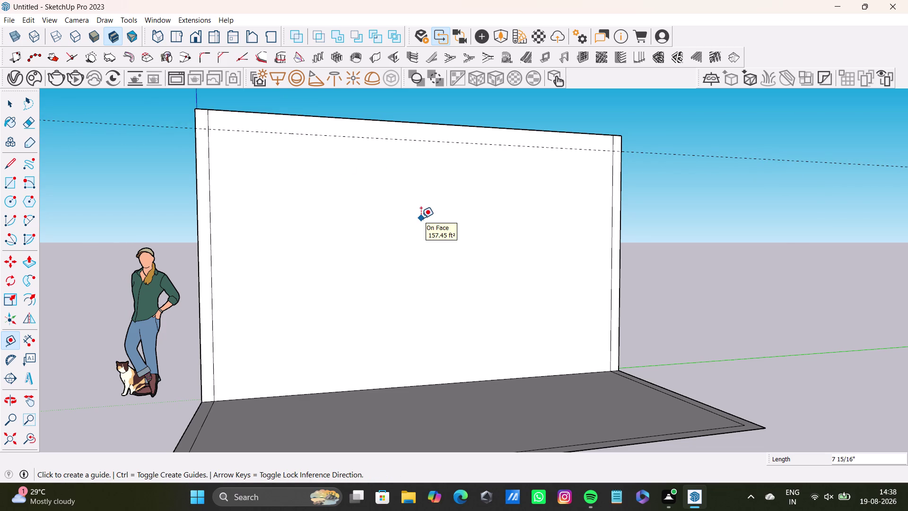
middle_drag(496, 219, 433, 239)
scroll(down, 3)
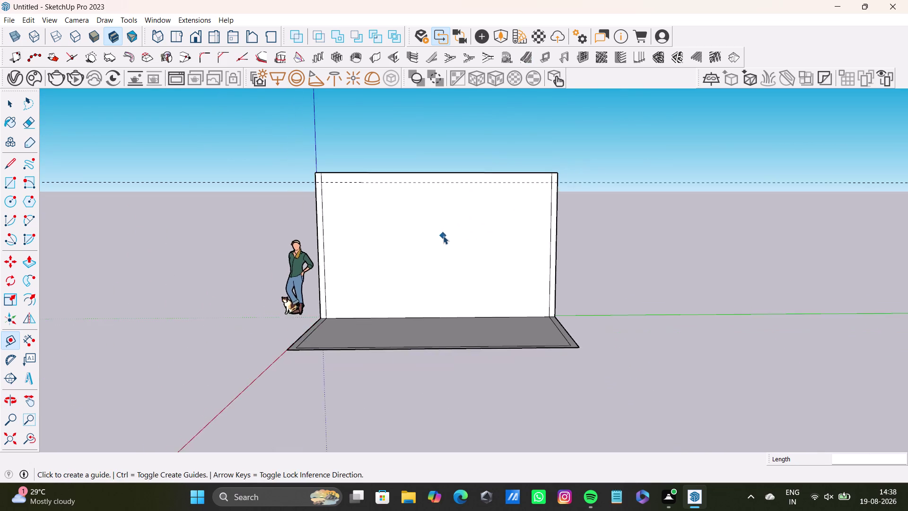
Draw a line along the guide from the wall's left edge to its right edge.
key(space)
scroll(up, 3)
middle_drag(444, 233, 434, 278)
click(8, 158)
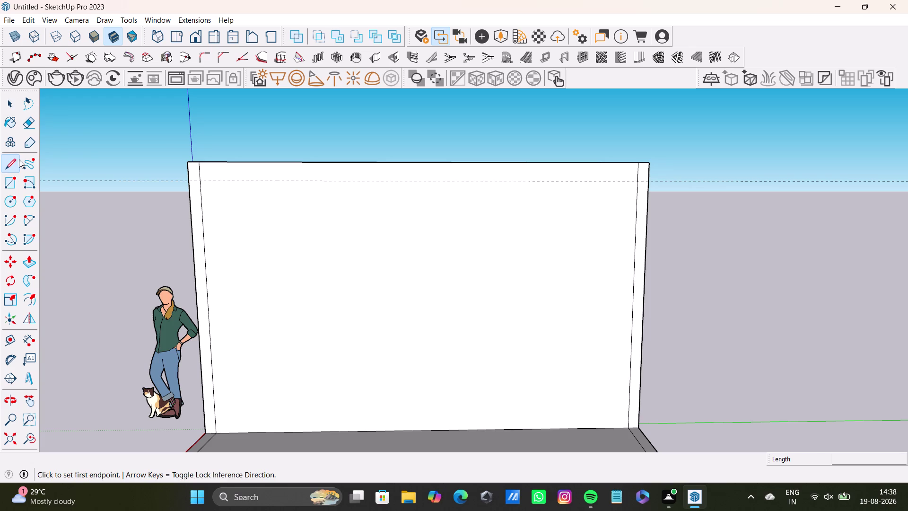
scroll(up, 3)
click(198, 179)
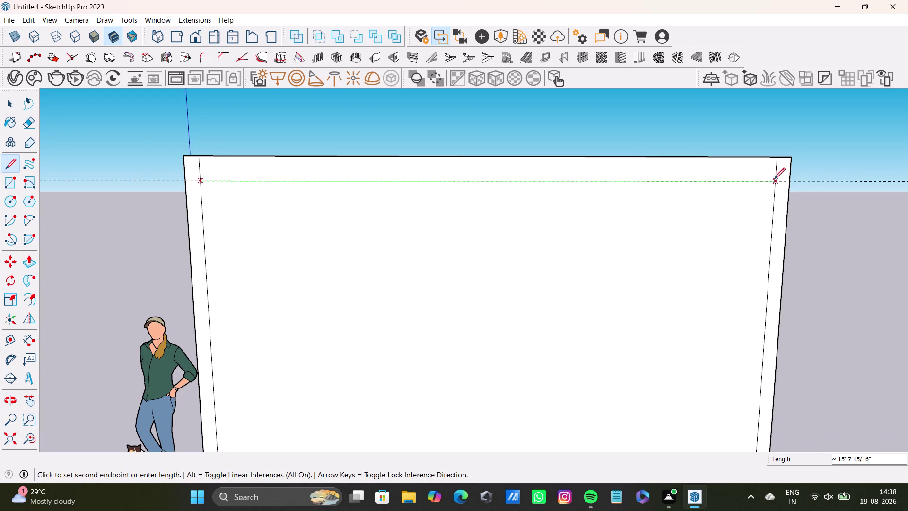
click(775, 178)
key(space)
scroll(down, 3)
middle_drag(664, 243, 598, 229)
scroll(up, 3)
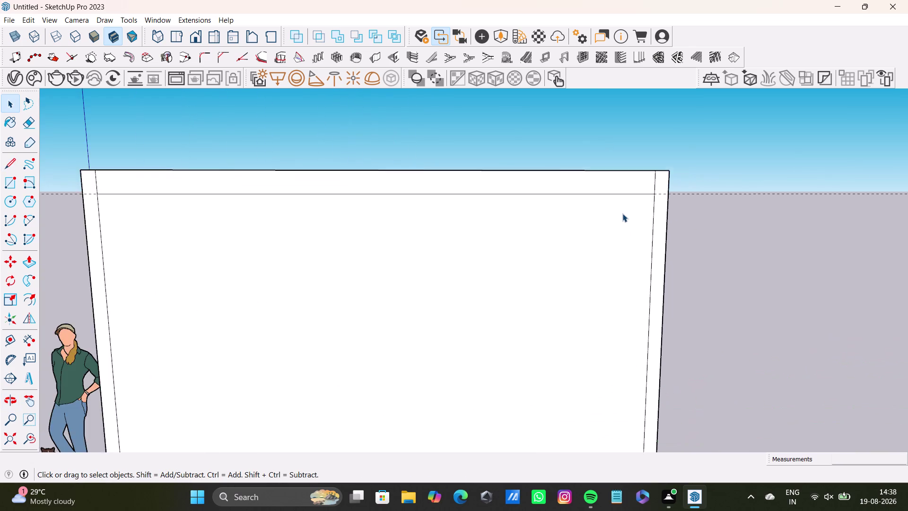
scroll(down, 3)
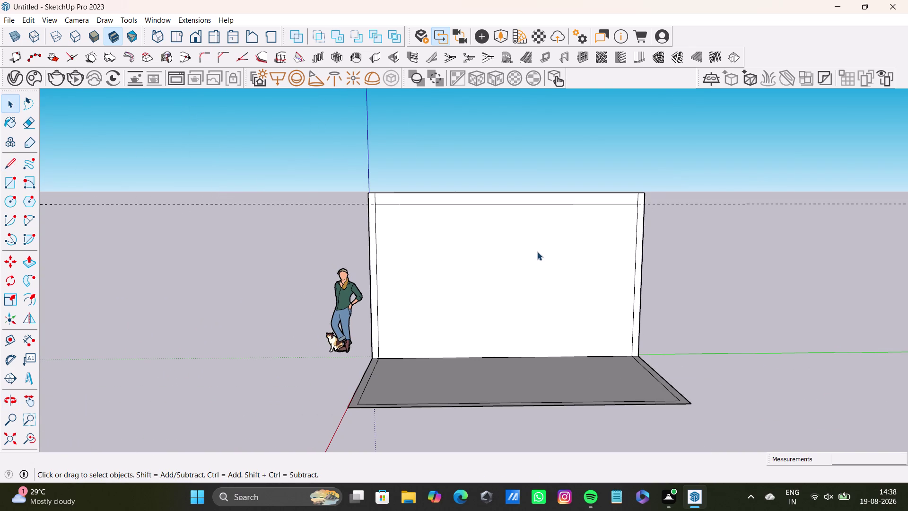